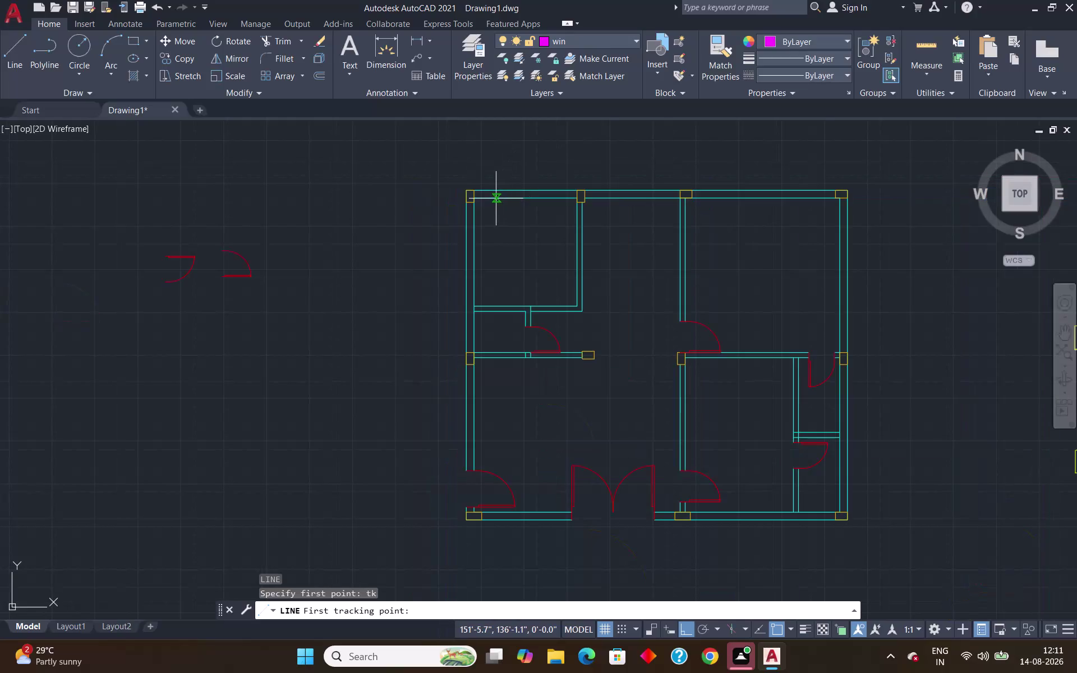
Zoom in and take the top-left wall corner as the tracking reference point.
scroll(up, 3)
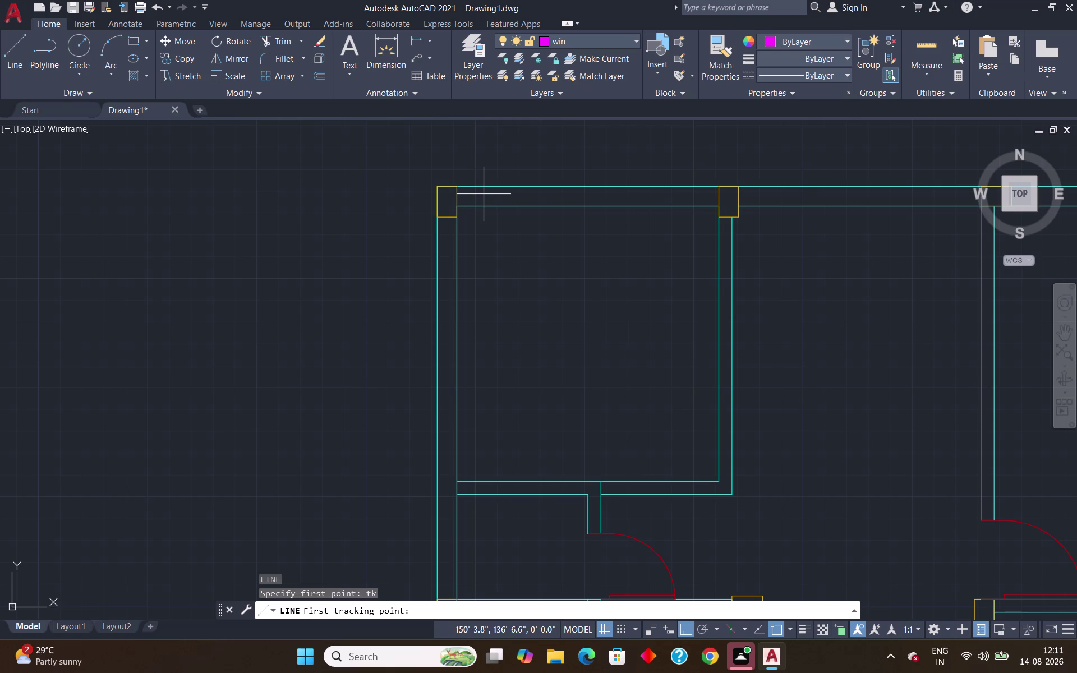
click(458, 208)
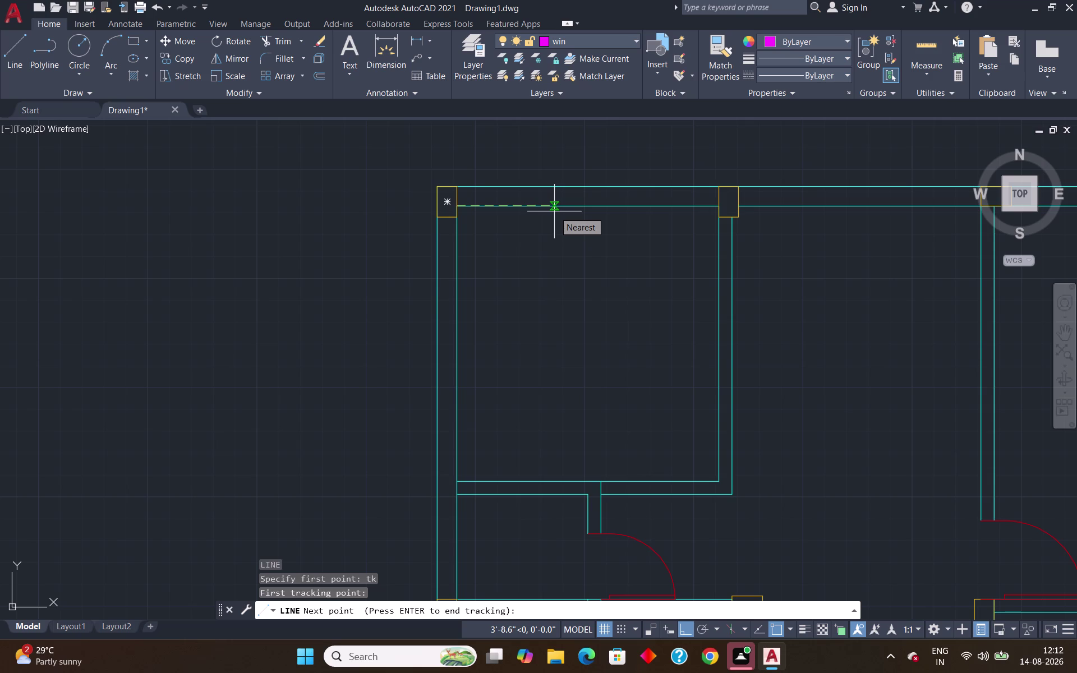
Fix the window's start point 3'6" from the corner along the top wall.
text(3)
text('6")
key(Return)
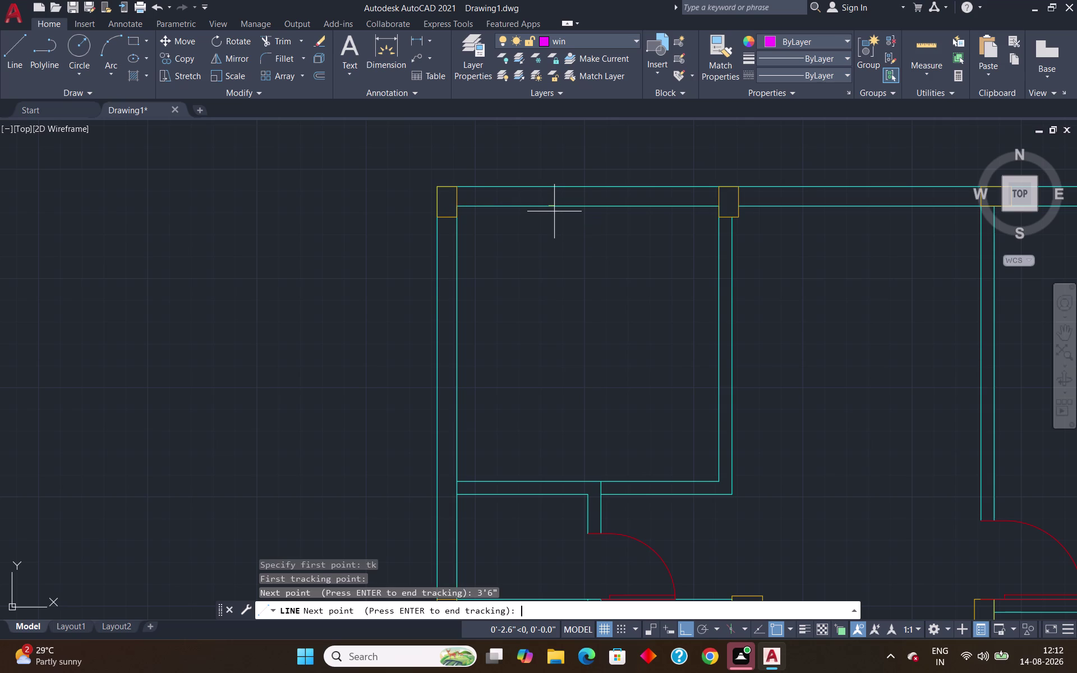
key(Return)
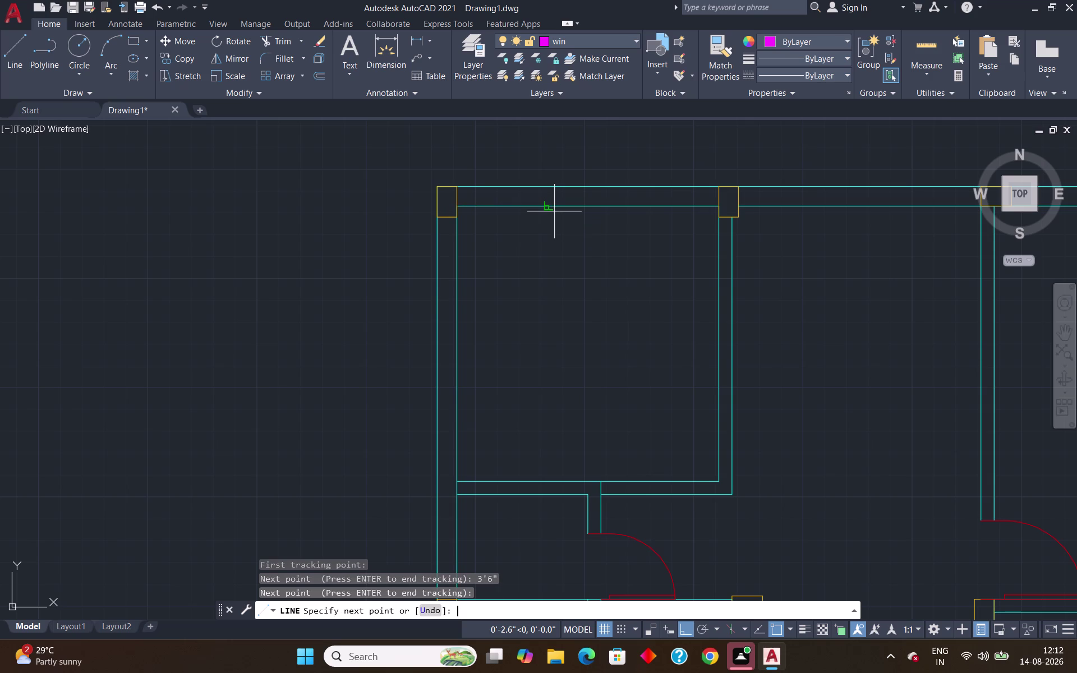
Draw a closed 3' window outline from the wall's outer edge to its inner face.
click(548, 187)
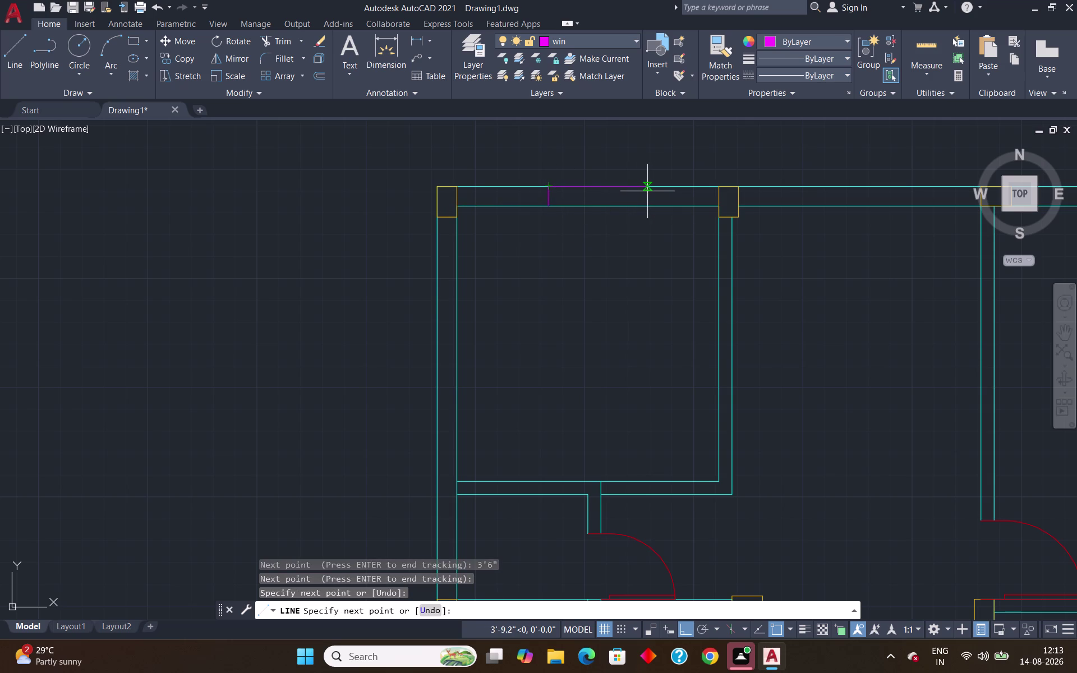
text(3')
key(Return)
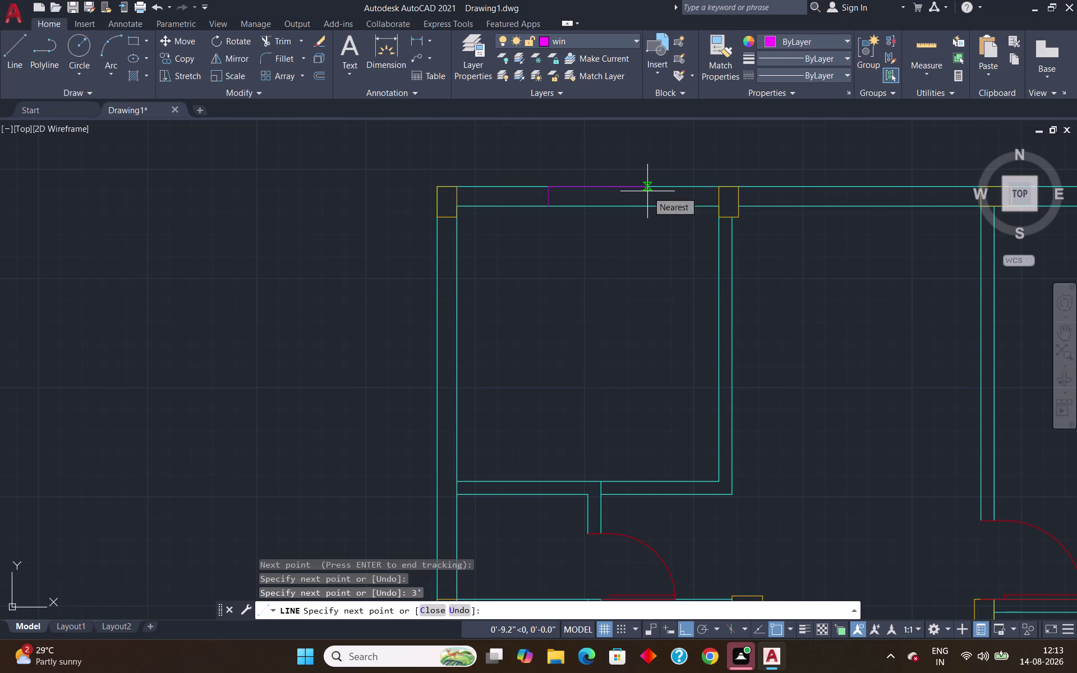
click(627, 204)
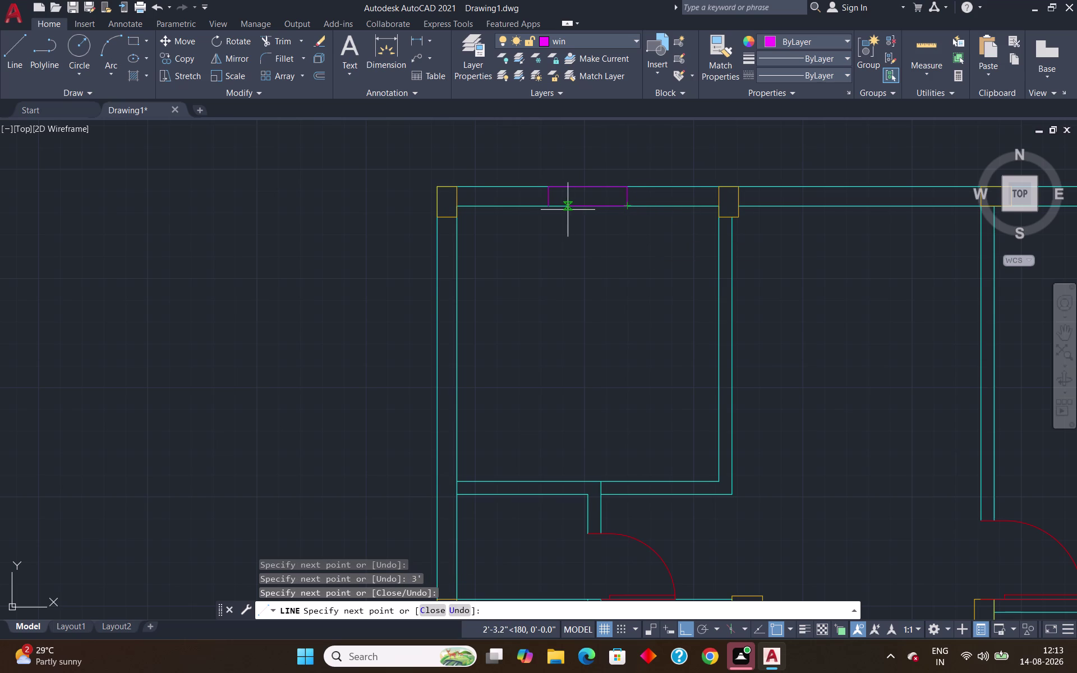
click(550, 209)
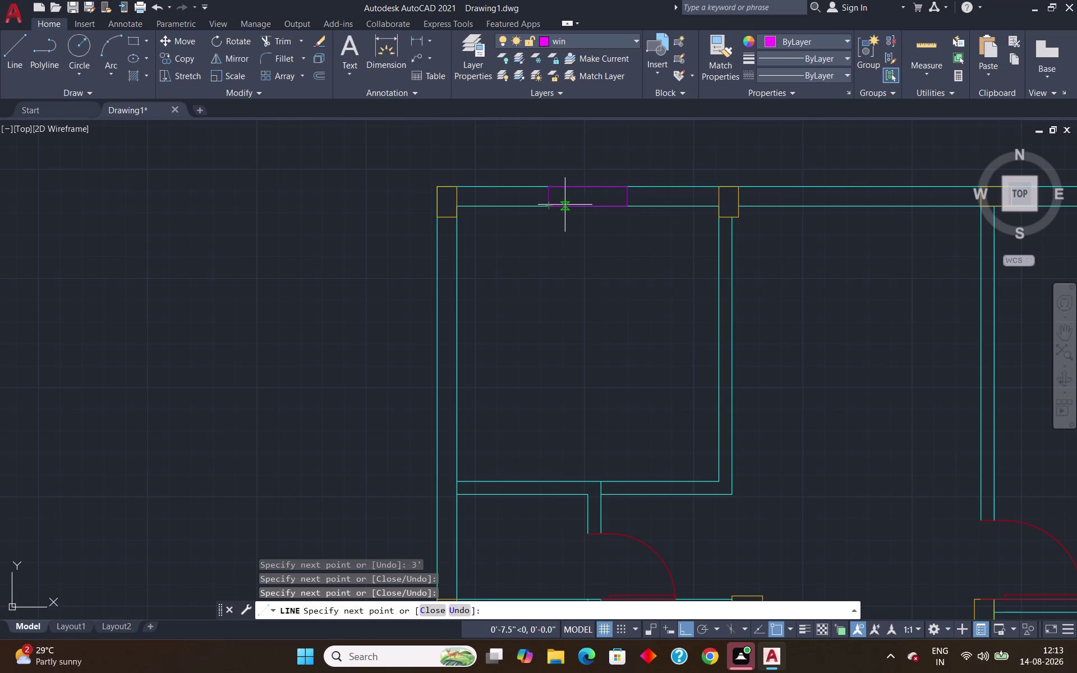
key(Return)
key(o)
key(Return)
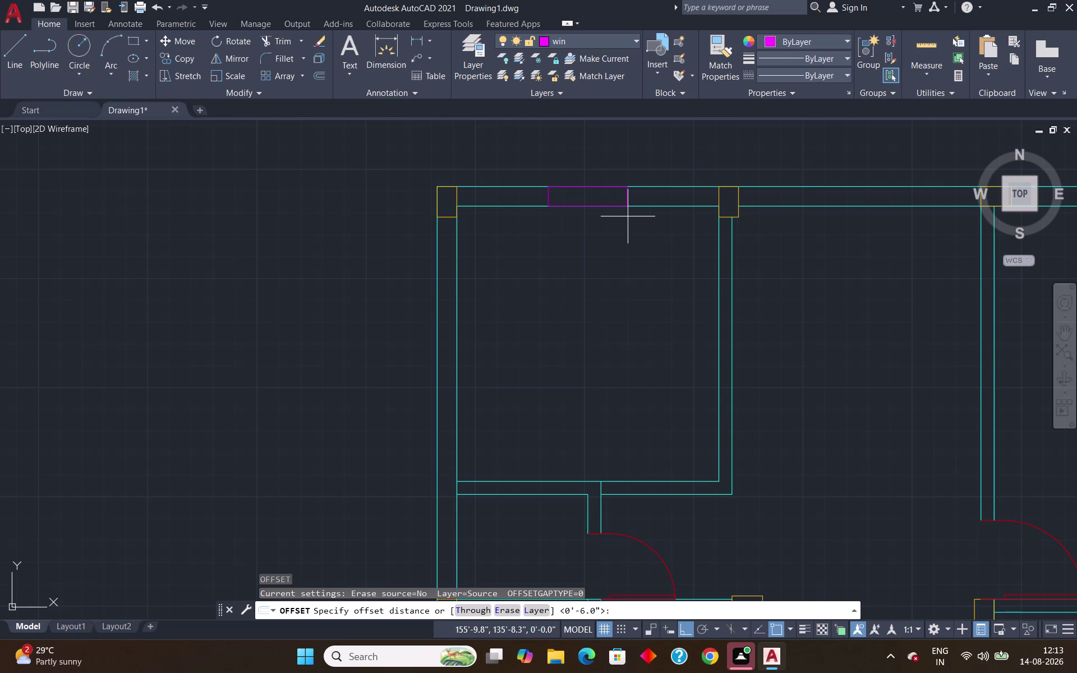
Offset two window outline lines 3" inward, then zoom back out over the plan.
key(3)
key(shift+quotedbl)
key(shift+Return)
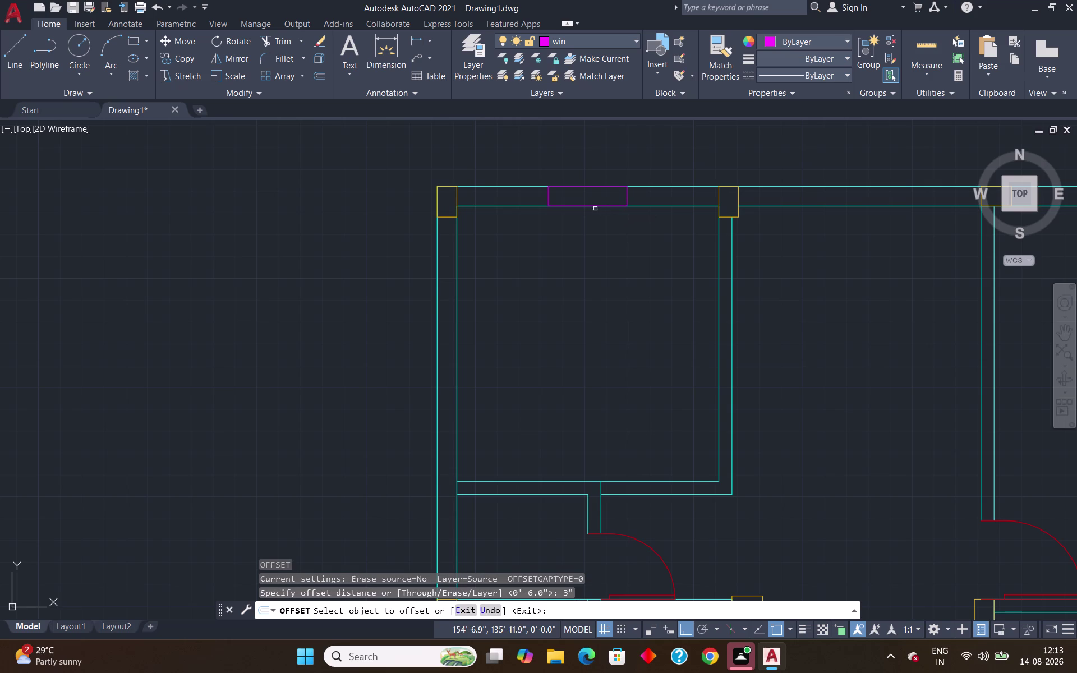
click(590, 205)
click(585, 197)
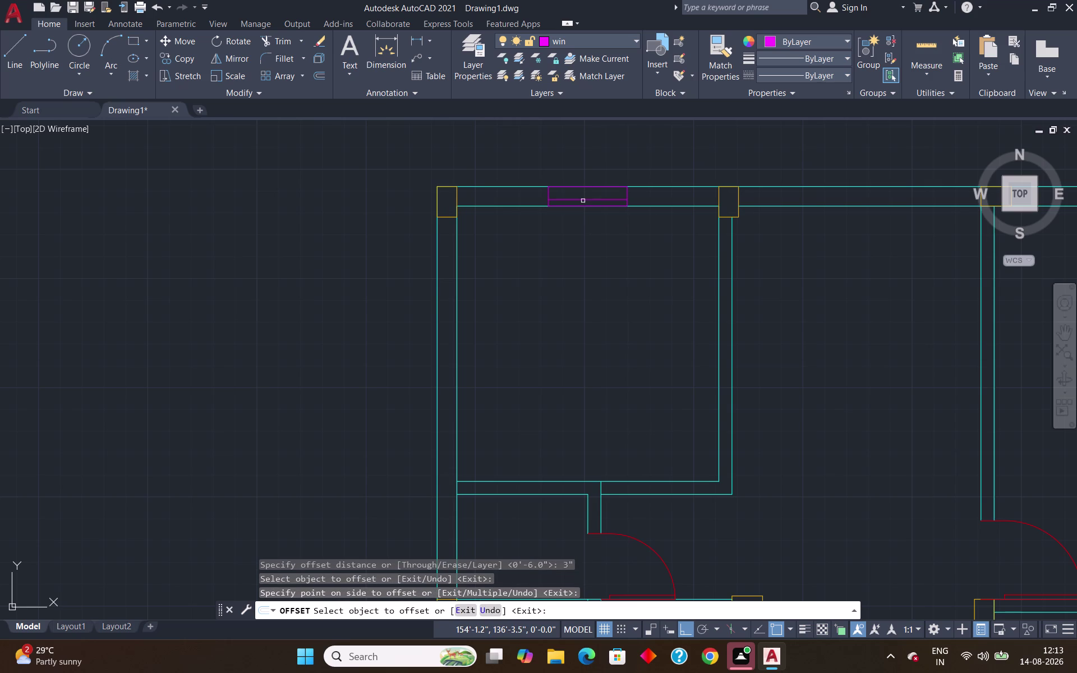
click(583, 199)
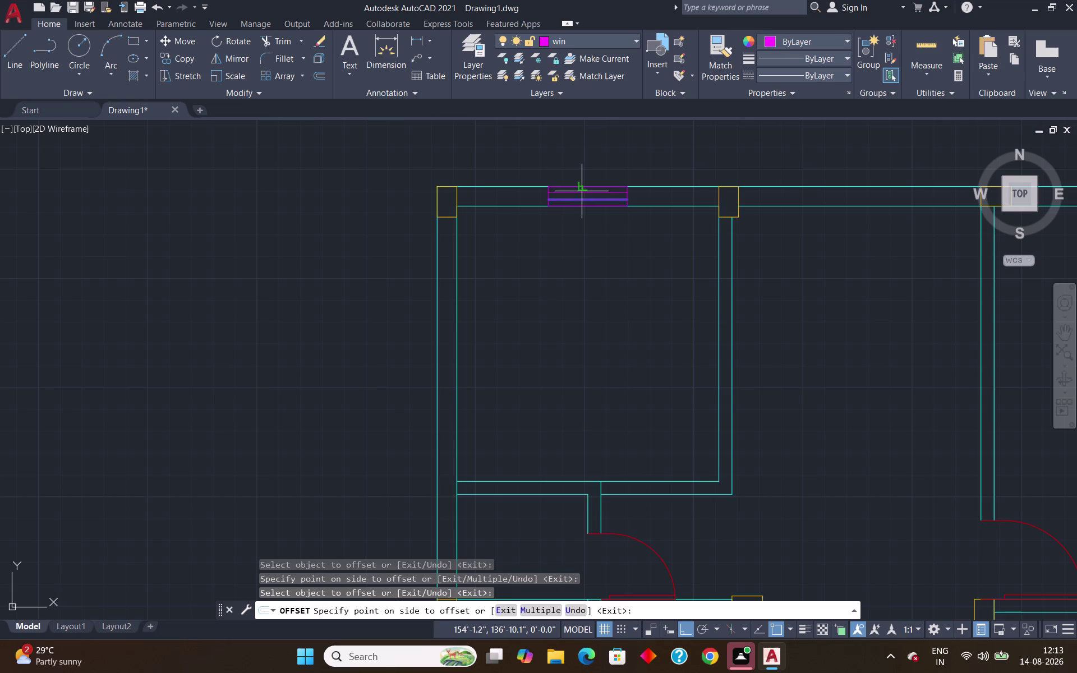
click(582, 192)
key(Escape)
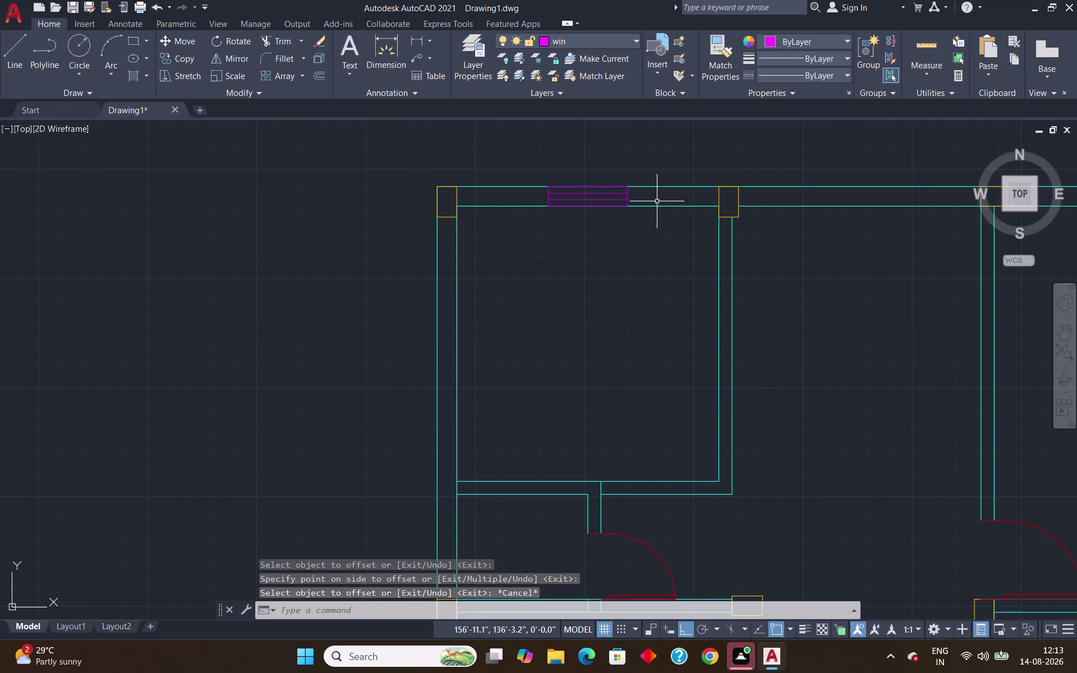
scroll(down, 3)
scroll(down, 3)
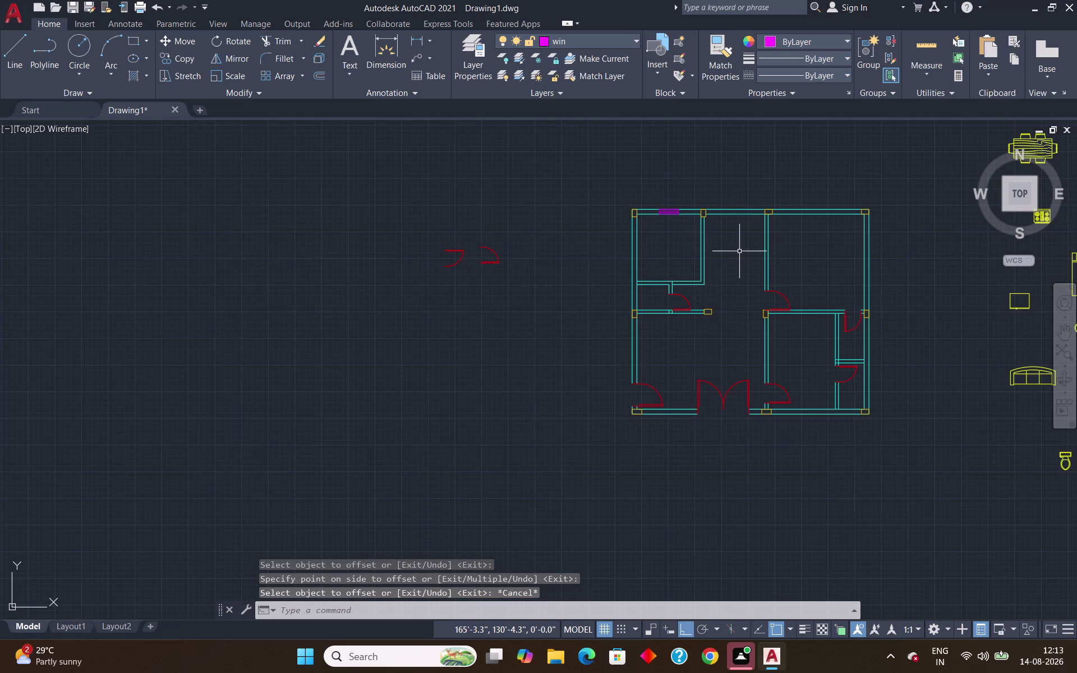
middle_drag(733, 256, 644, 262)
scroll(up, 3)
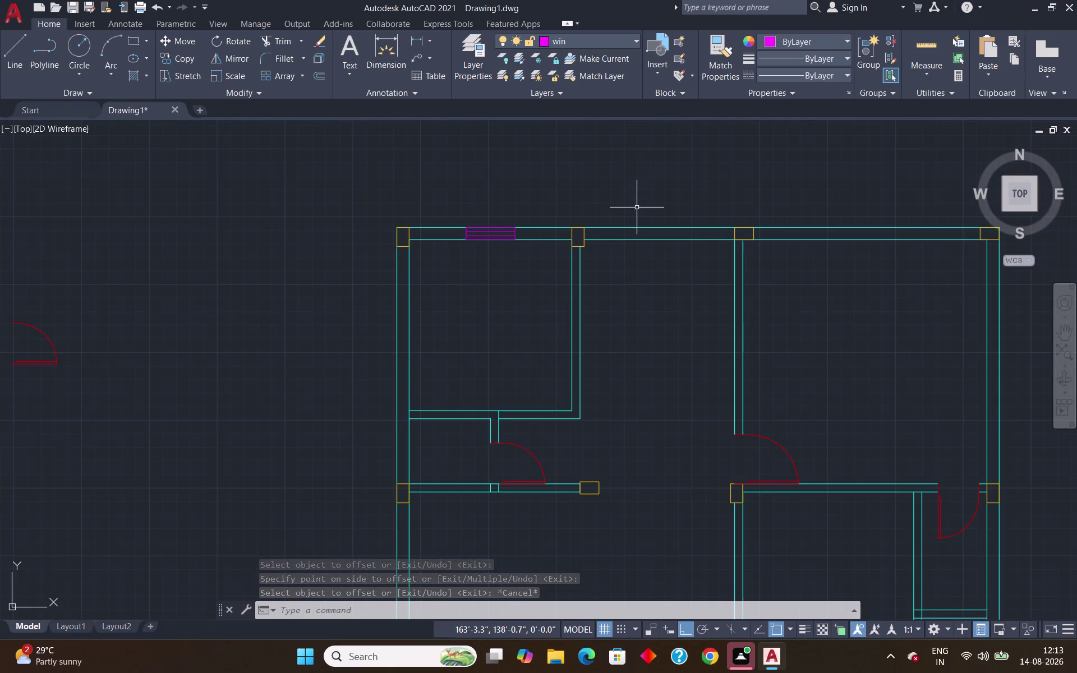